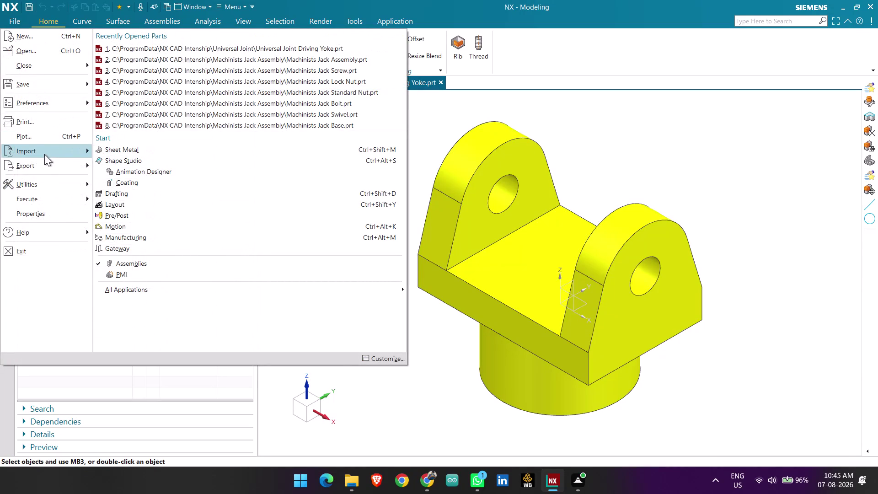
Export the part to PDF as Universal Joint Driving Yoke in the Universal Joint folder.
click(146, 170)
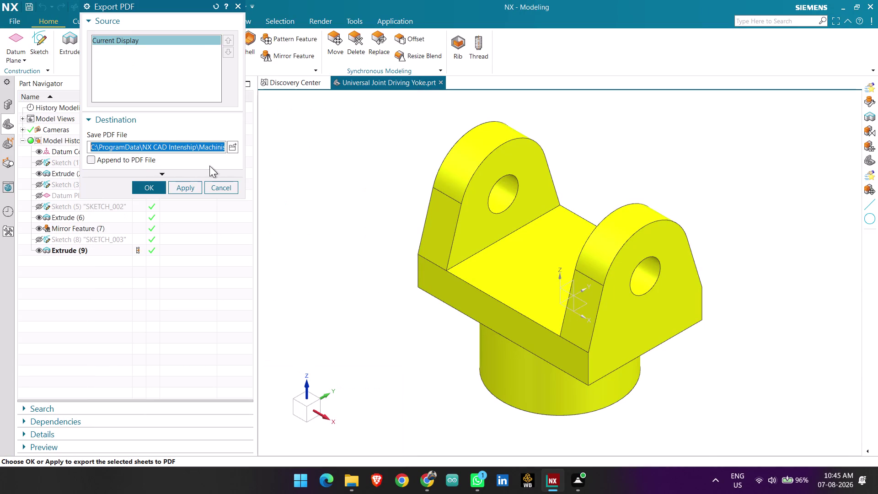
click(232, 150)
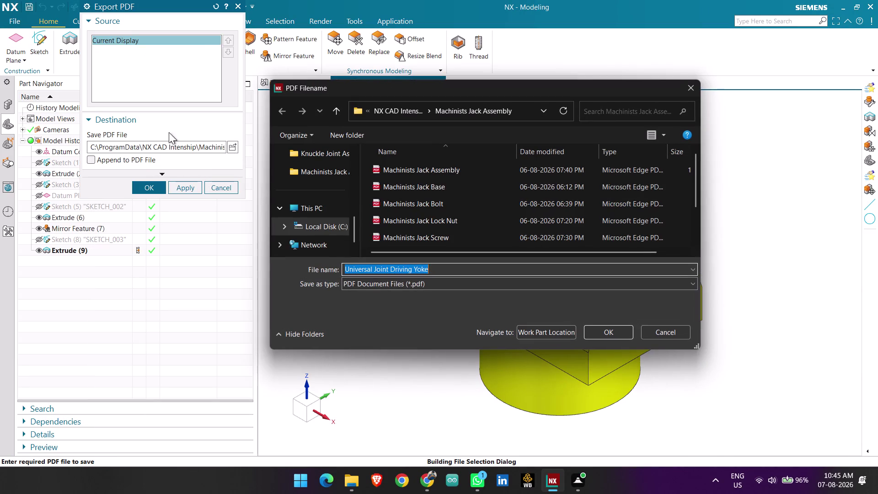
click(411, 110)
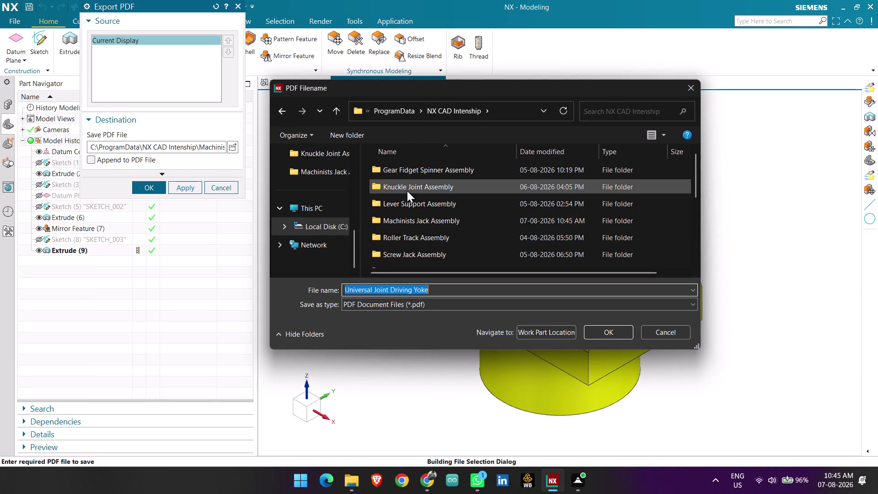
scroll(down, 3)
double_click(412, 224)
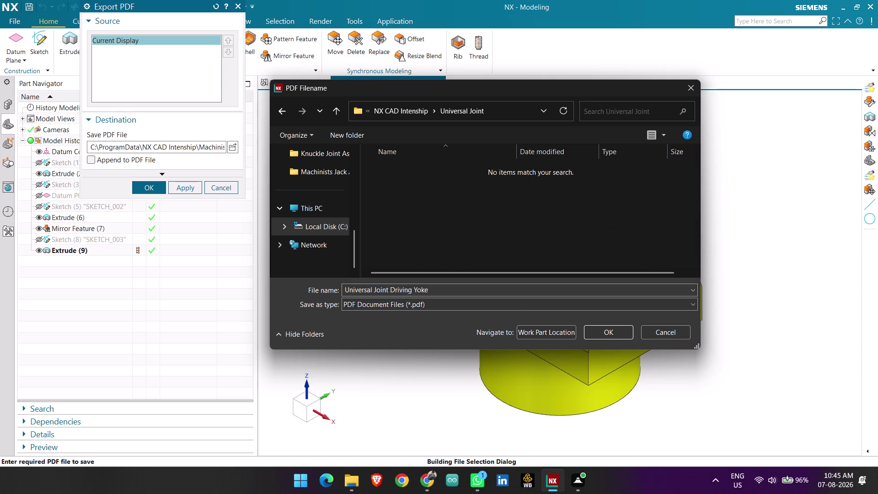
click(598, 328)
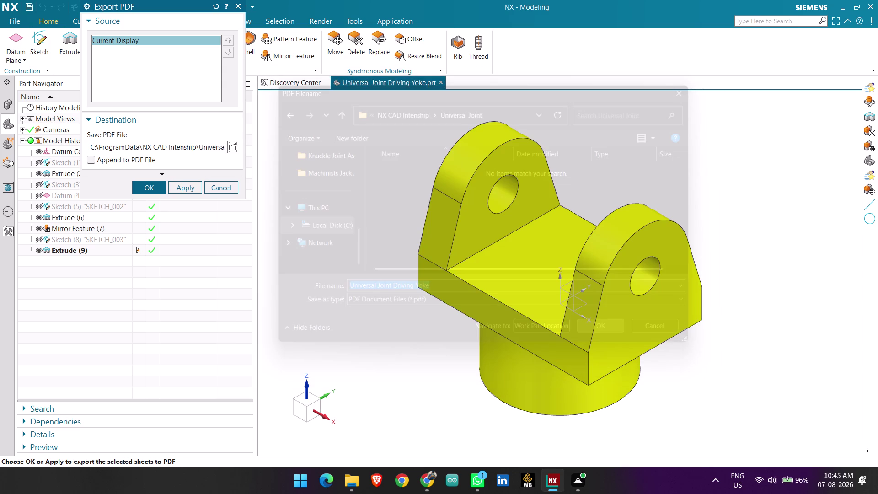
click(155, 185)
scroll(down, 3)
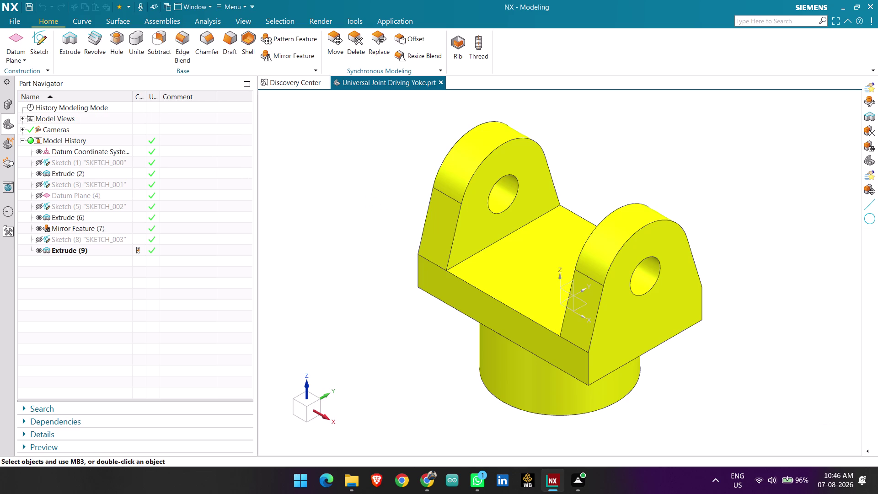
Orbit the yoke to view its side, the cylinder's underside, and the back.
middle_drag(718, 309, 660, 309)
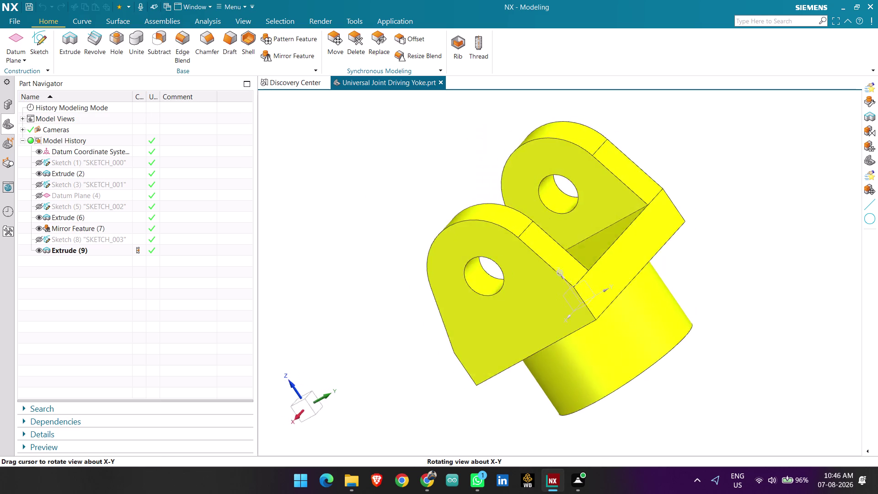
middle_drag(659, 308, 628, 220)
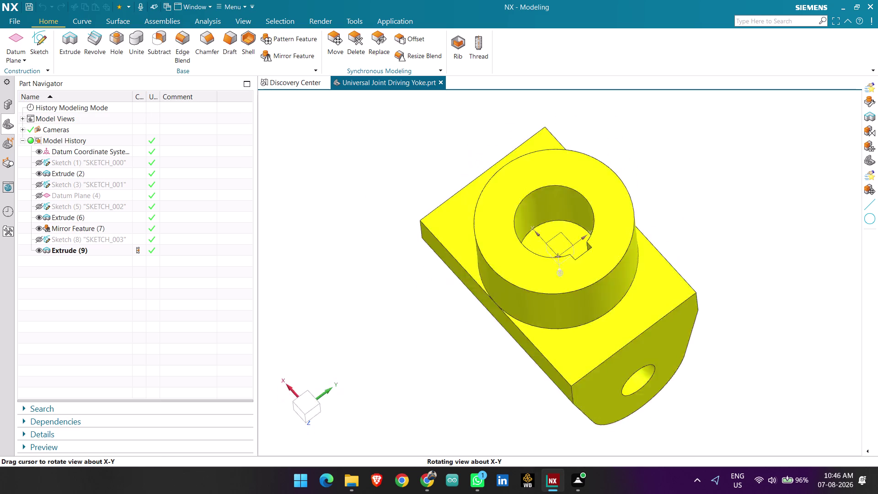
middle_drag(627, 220, 673, 329)
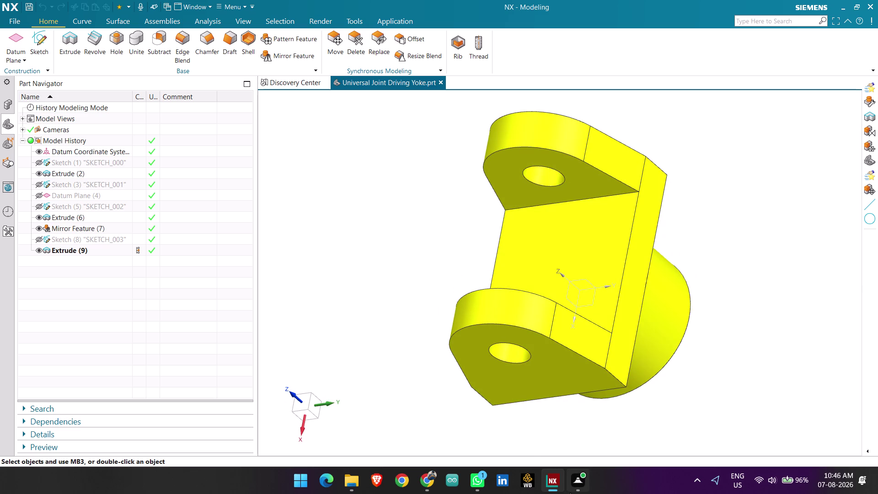